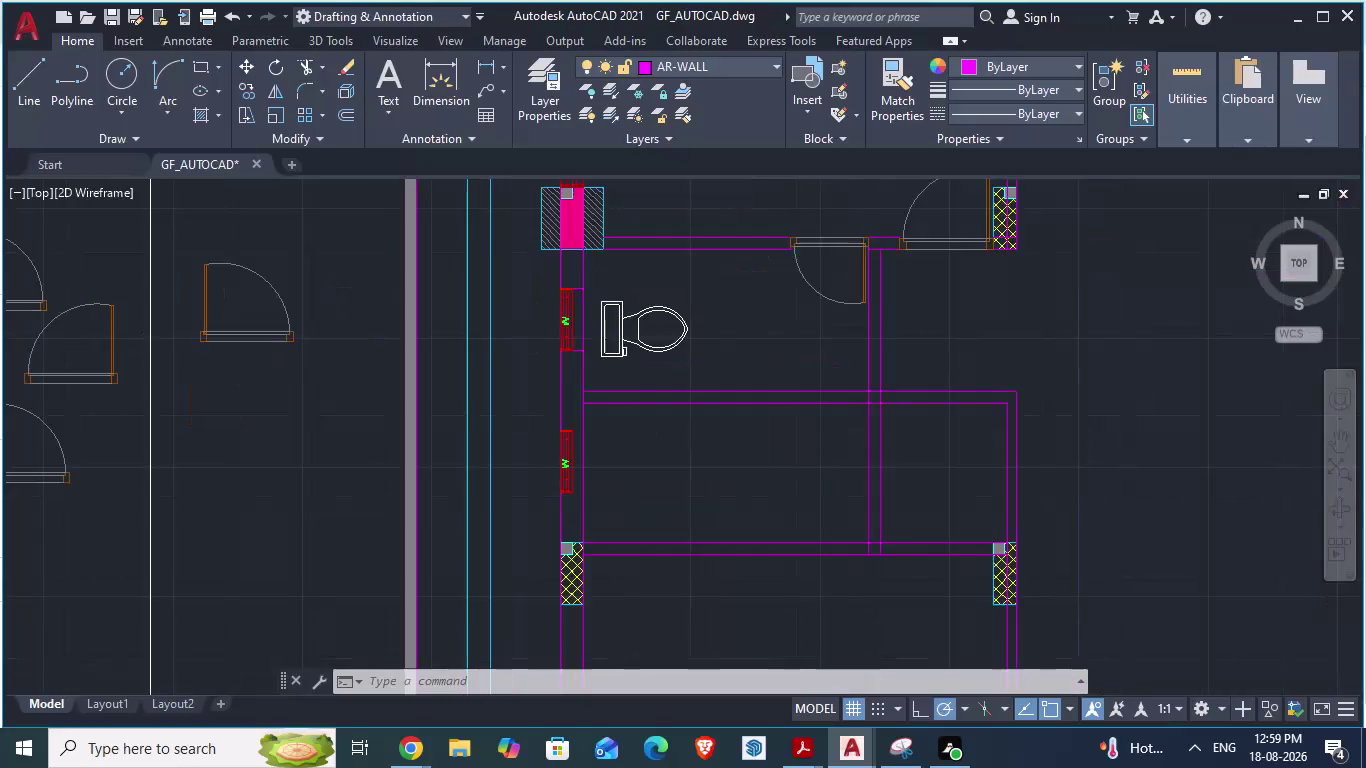
Select the toilet-wall window block and try SCALE, cancelling the first attempts.
scroll(up, 3)
click(575, 325)
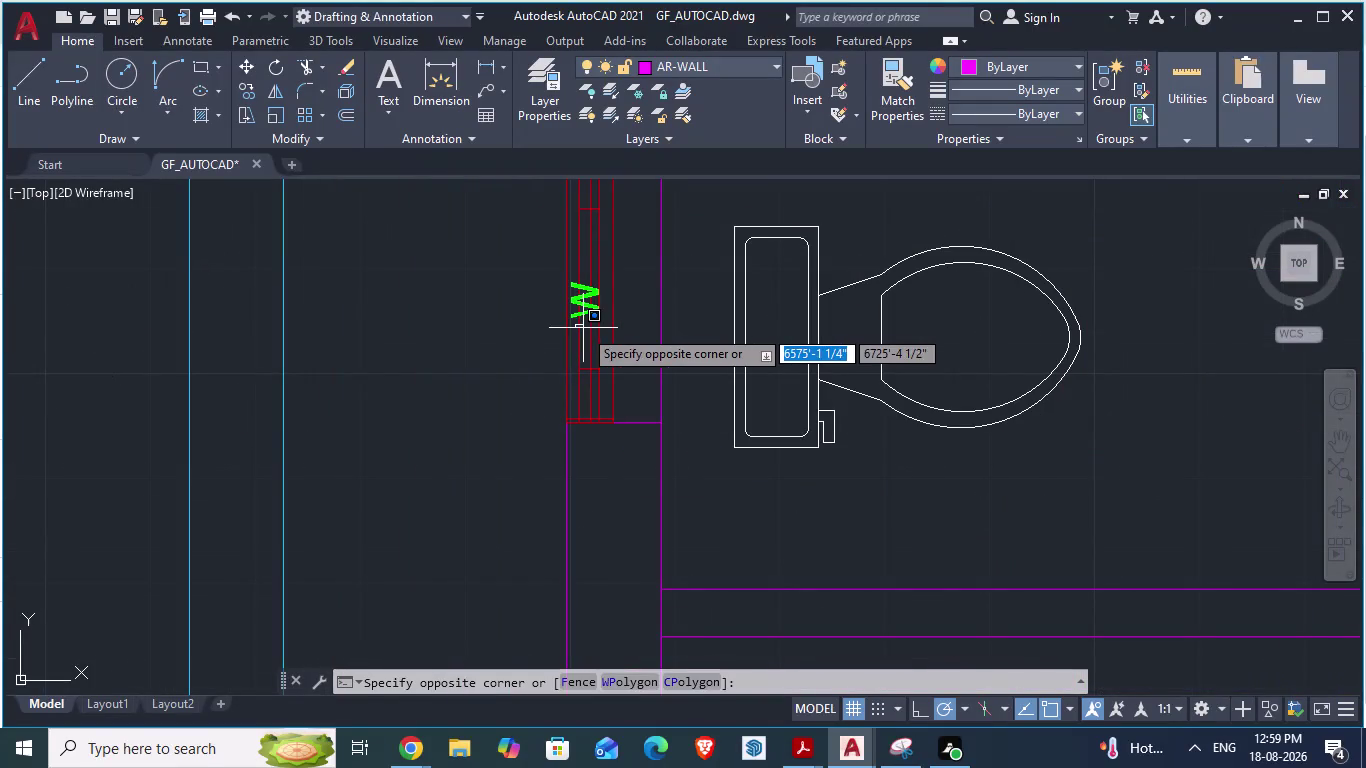
key(Escape)
scroll(down, 3)
click(589, 407)
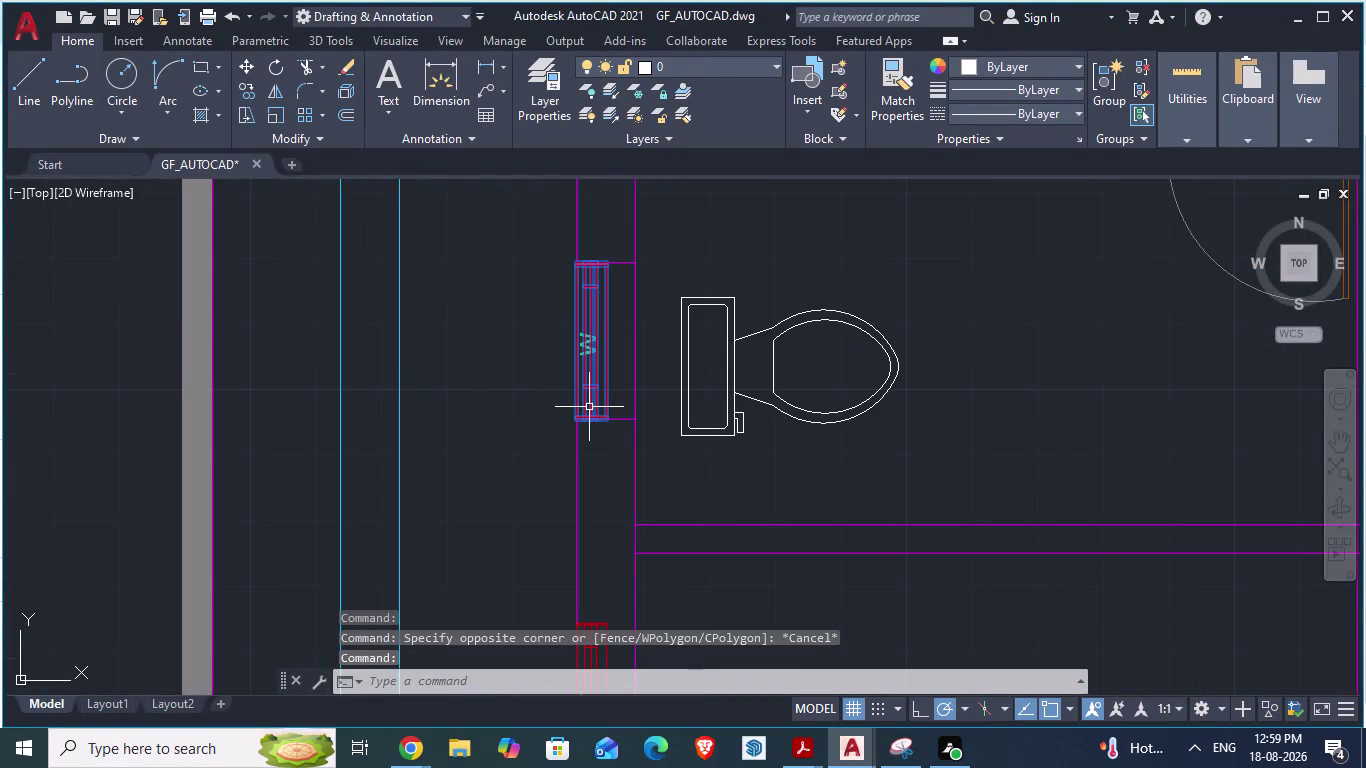
text(sc)
key(Return)
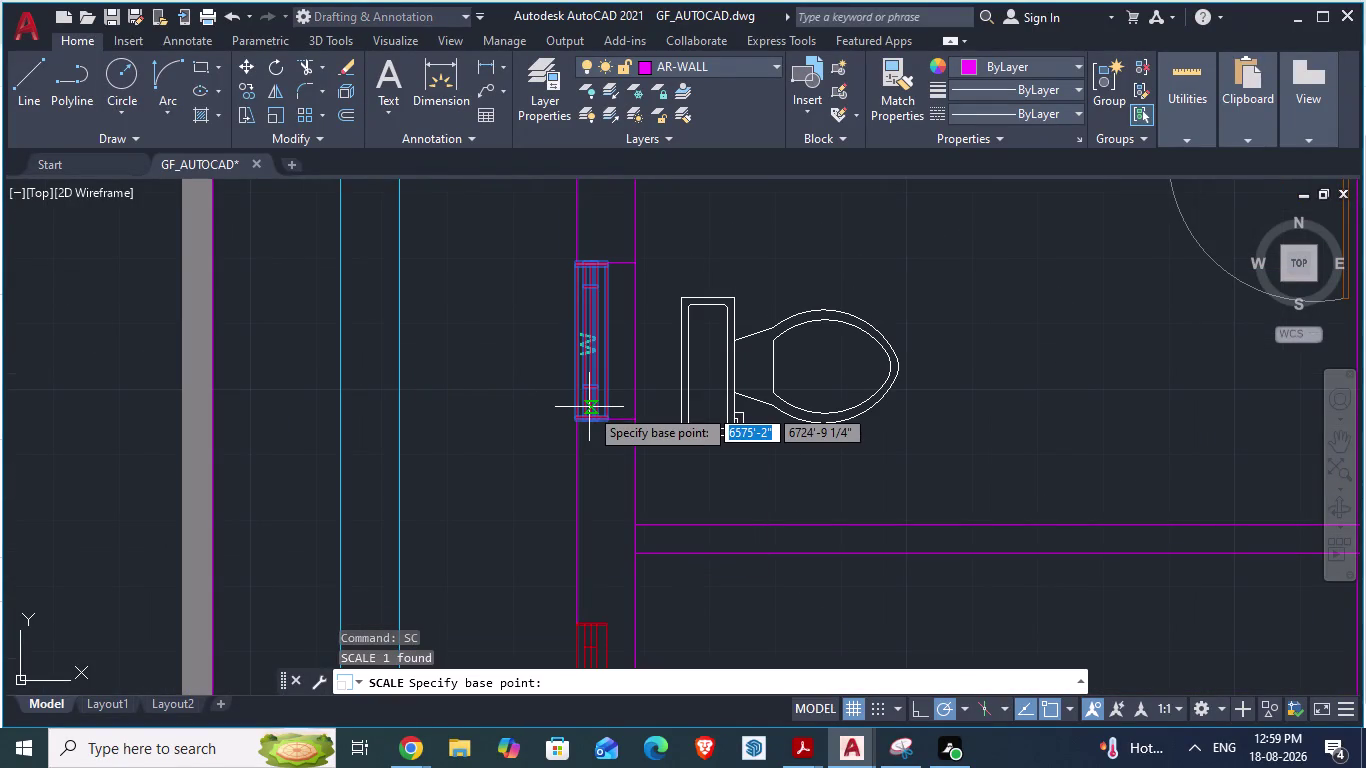
key(Escape)
Retype SCALE, zoom out, then cancel at the object-selection prompt.
text(sc)
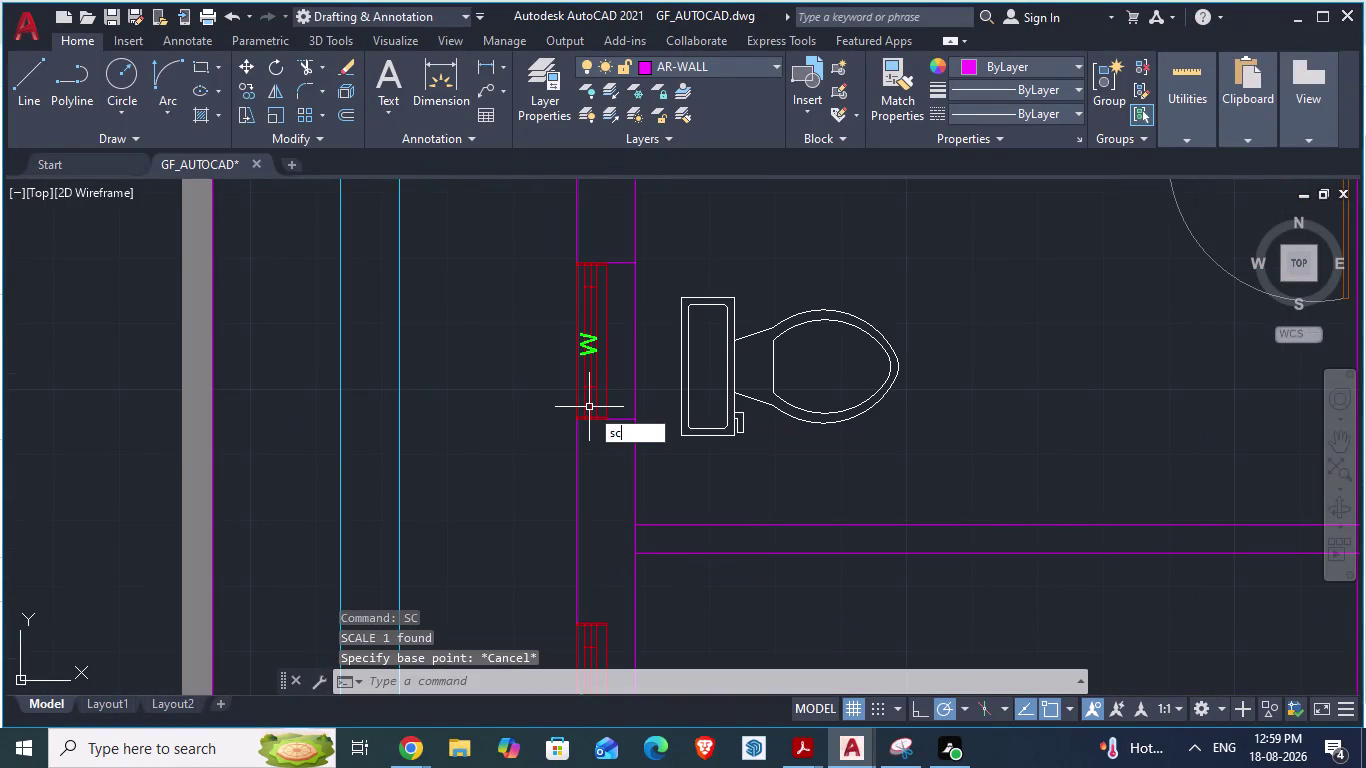
text(a)
key(Return)
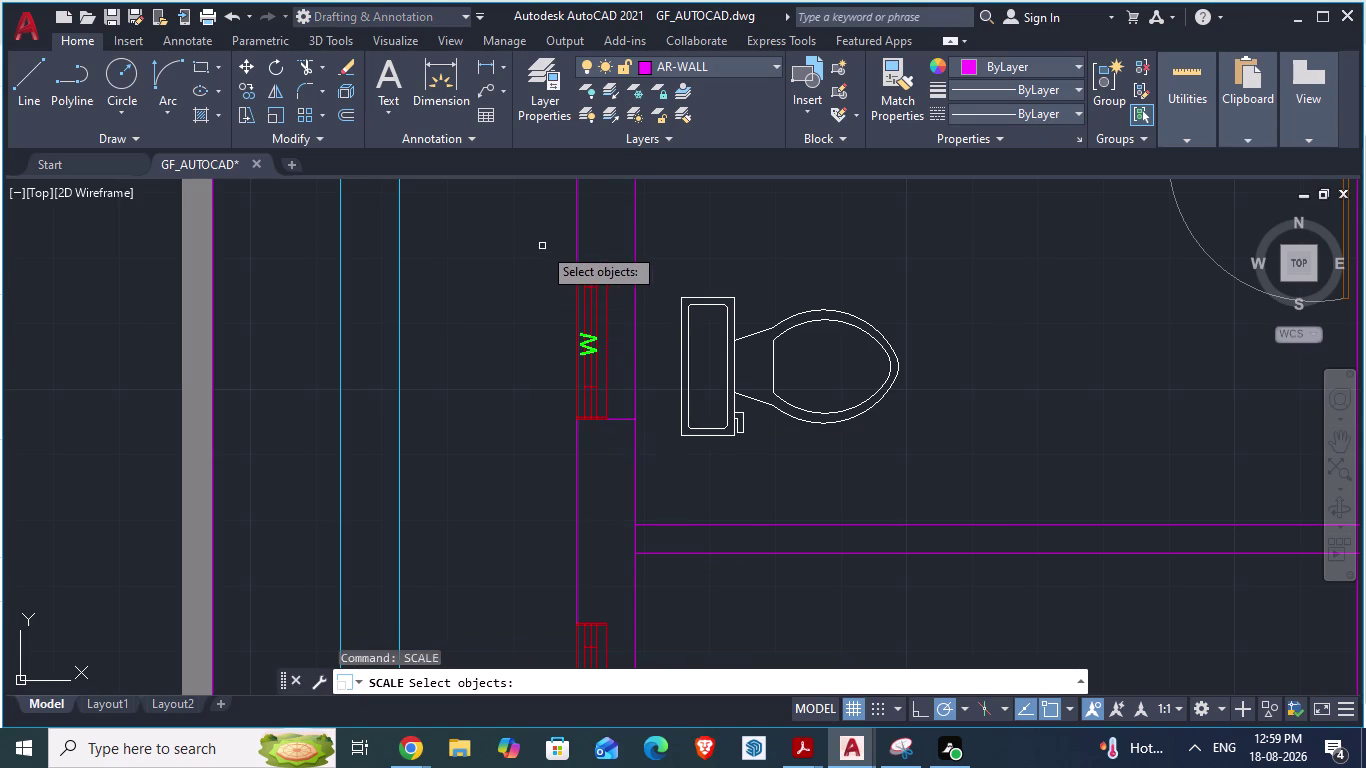
scroll(up, 3)
scroll(up, 3)
scroll(up, 3)
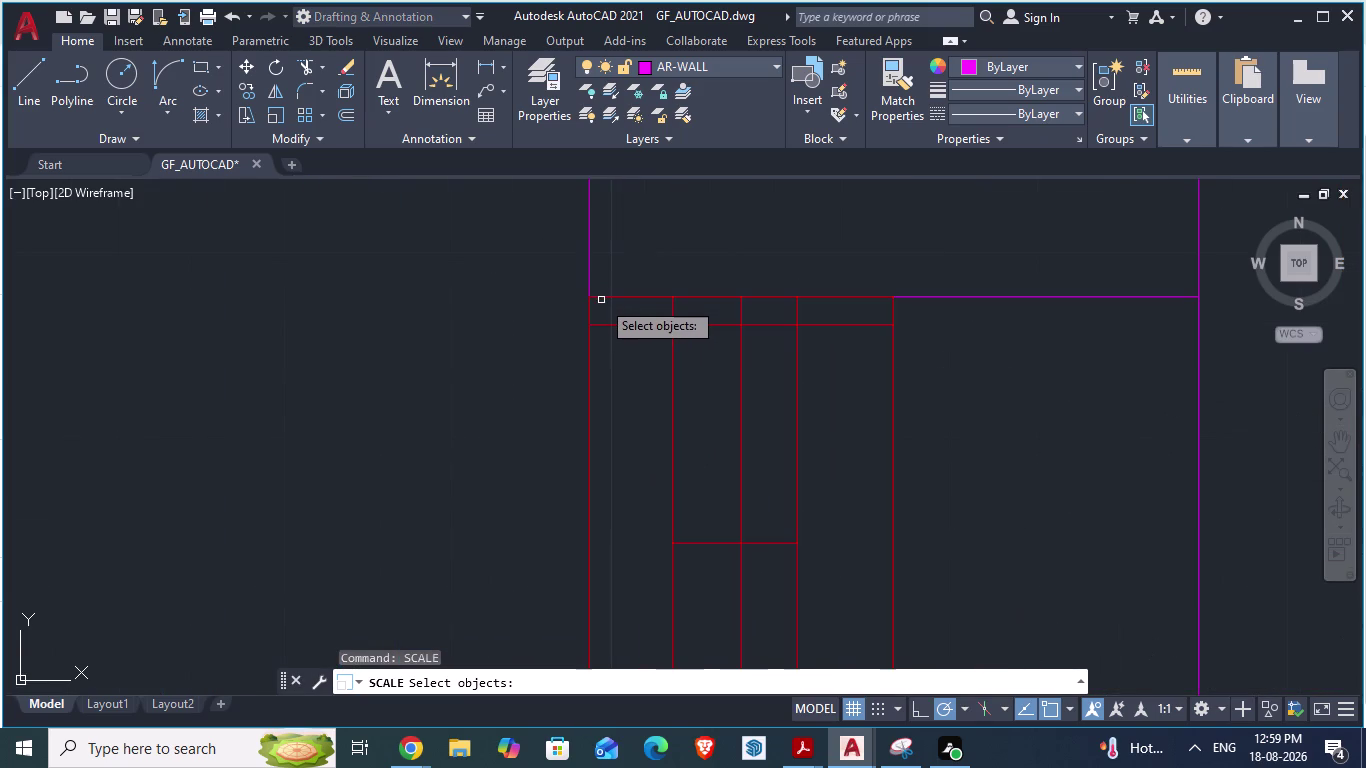
scroll(up, 3)
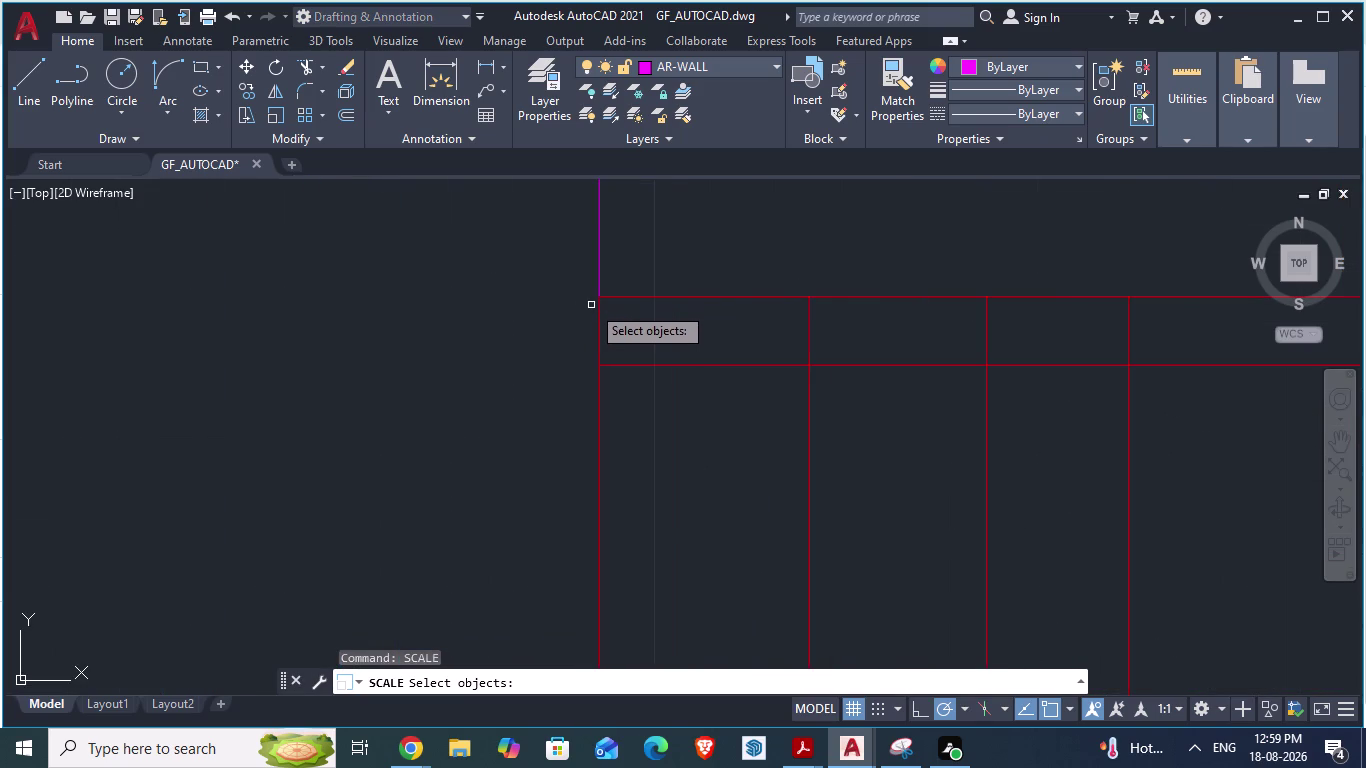
scroll(up, 3)
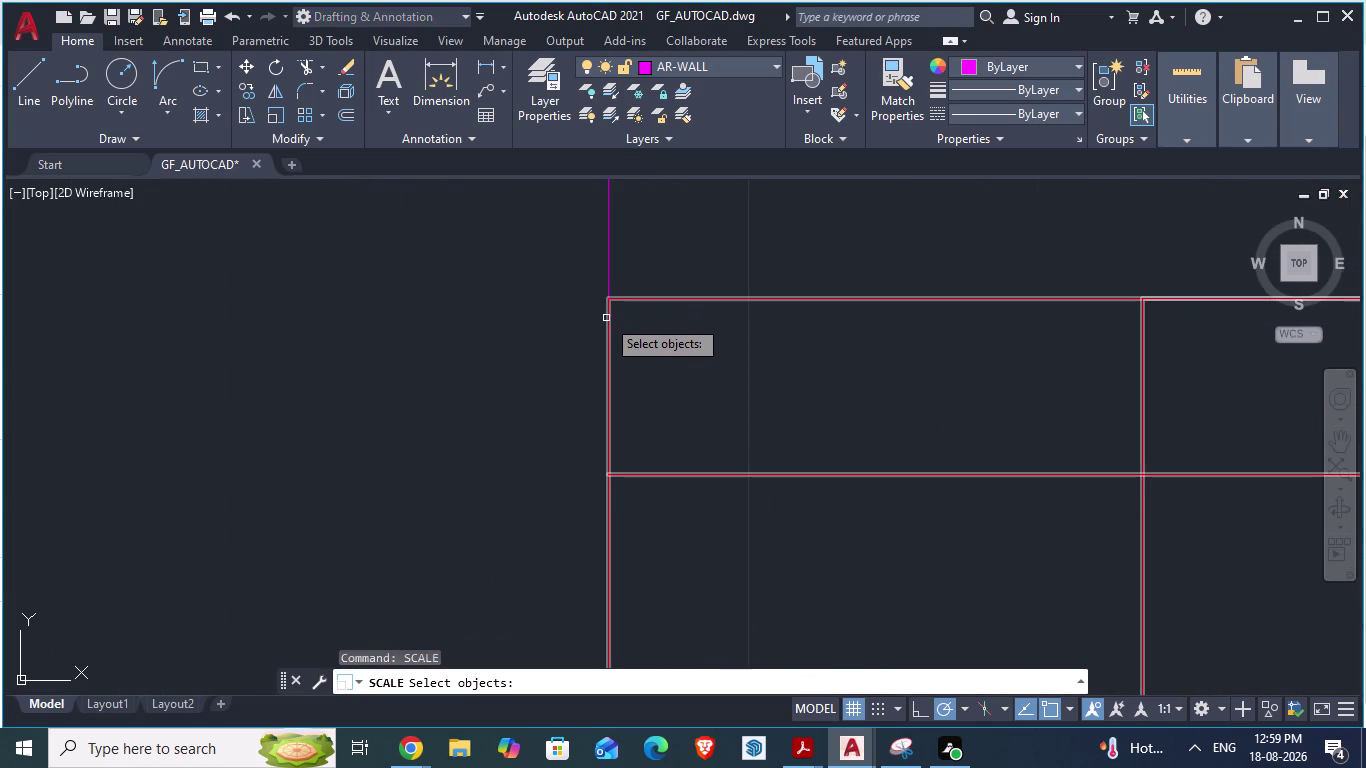
key(Escape)
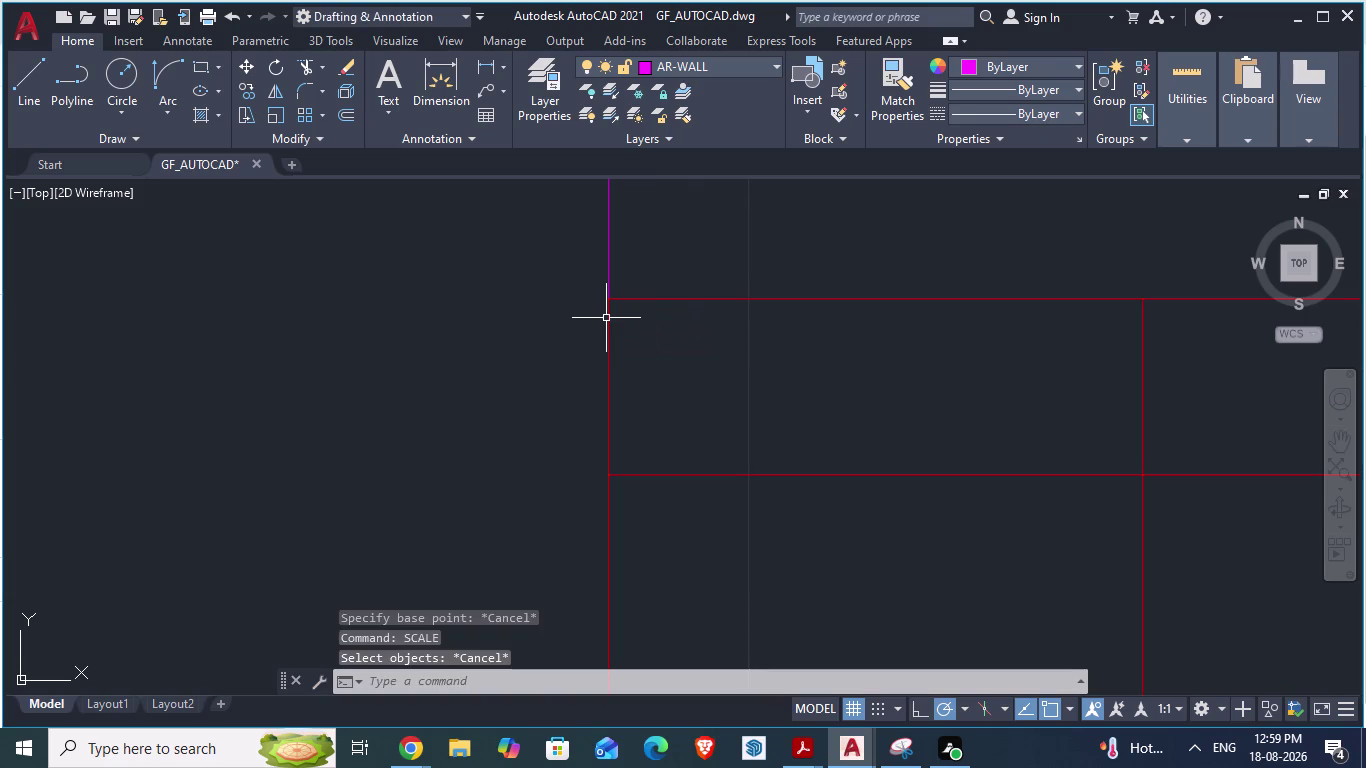
Reselect the window block at its corner and restart SCALE to reach the base-point prompt.
click(606, 318)
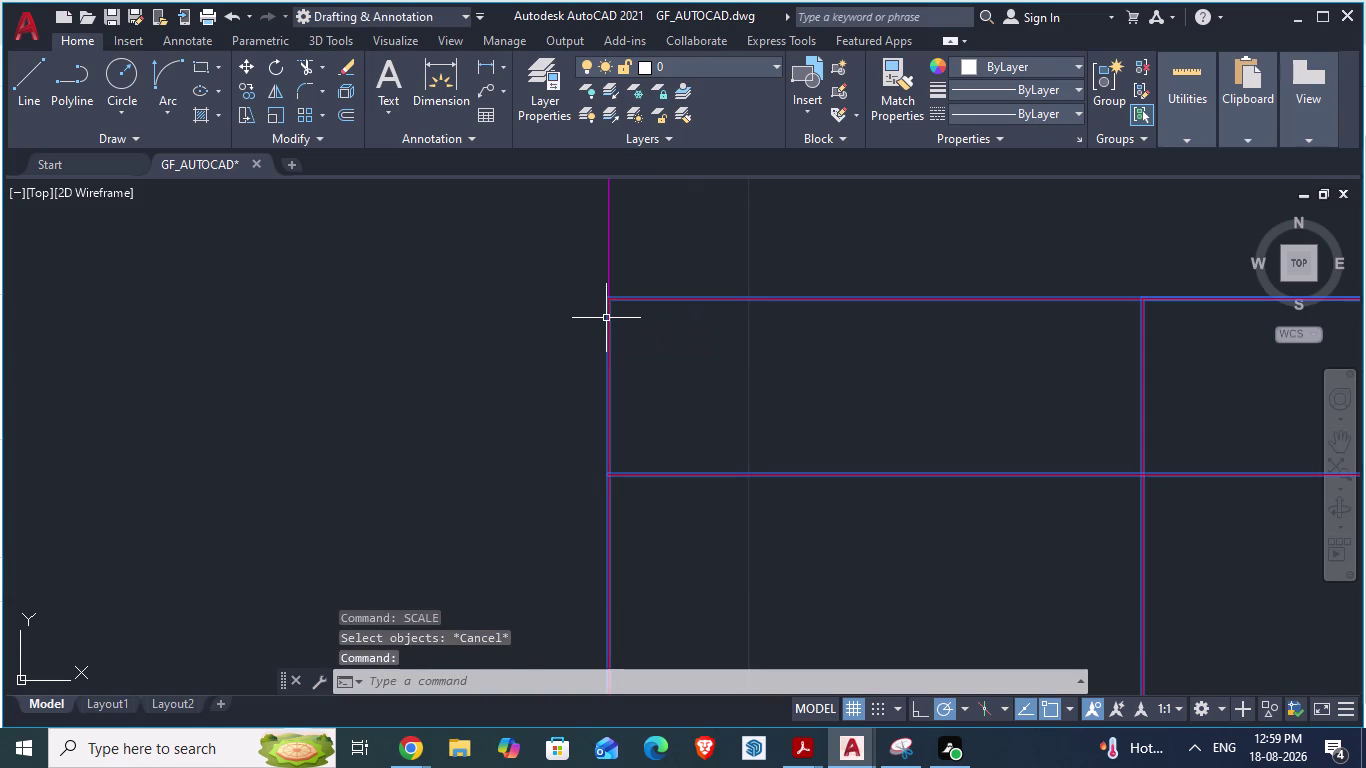
text(sc)
key(a)
key(Return)
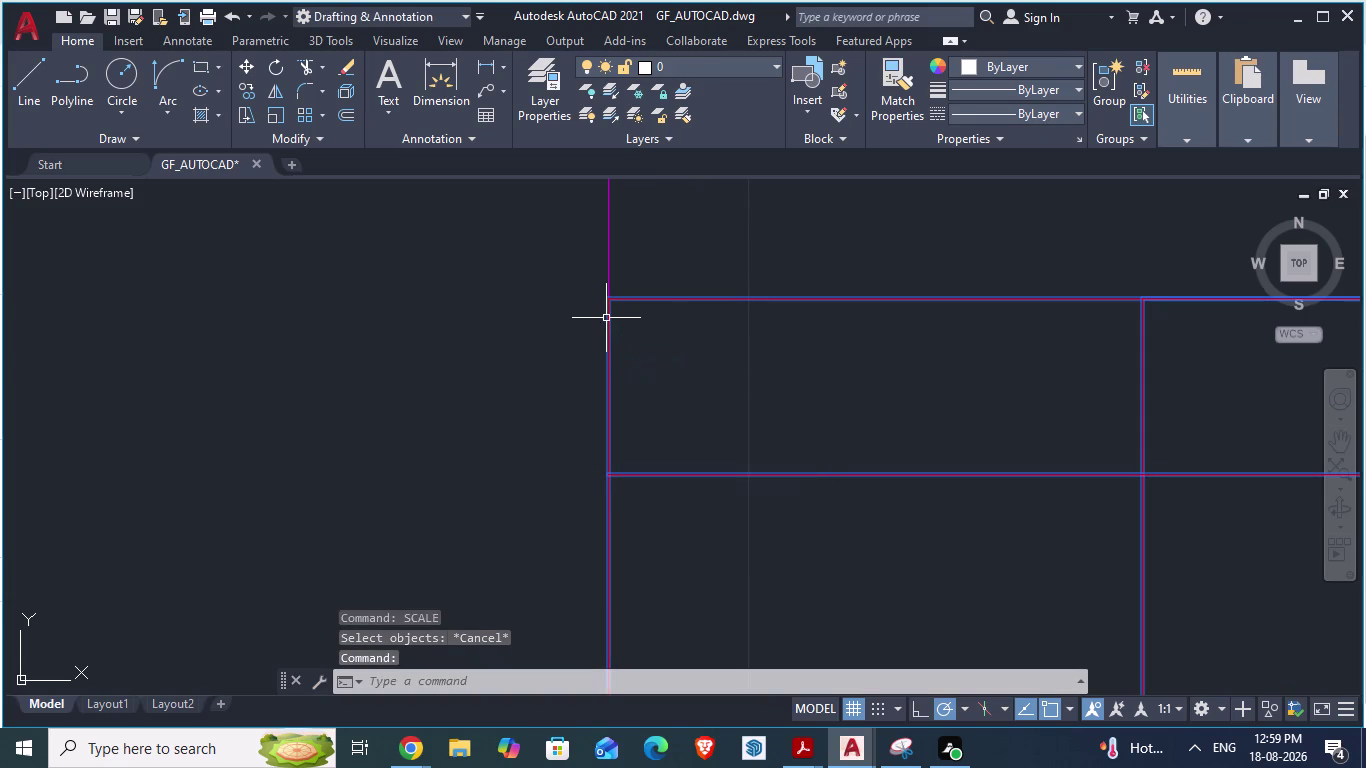
scroll(up, 3)
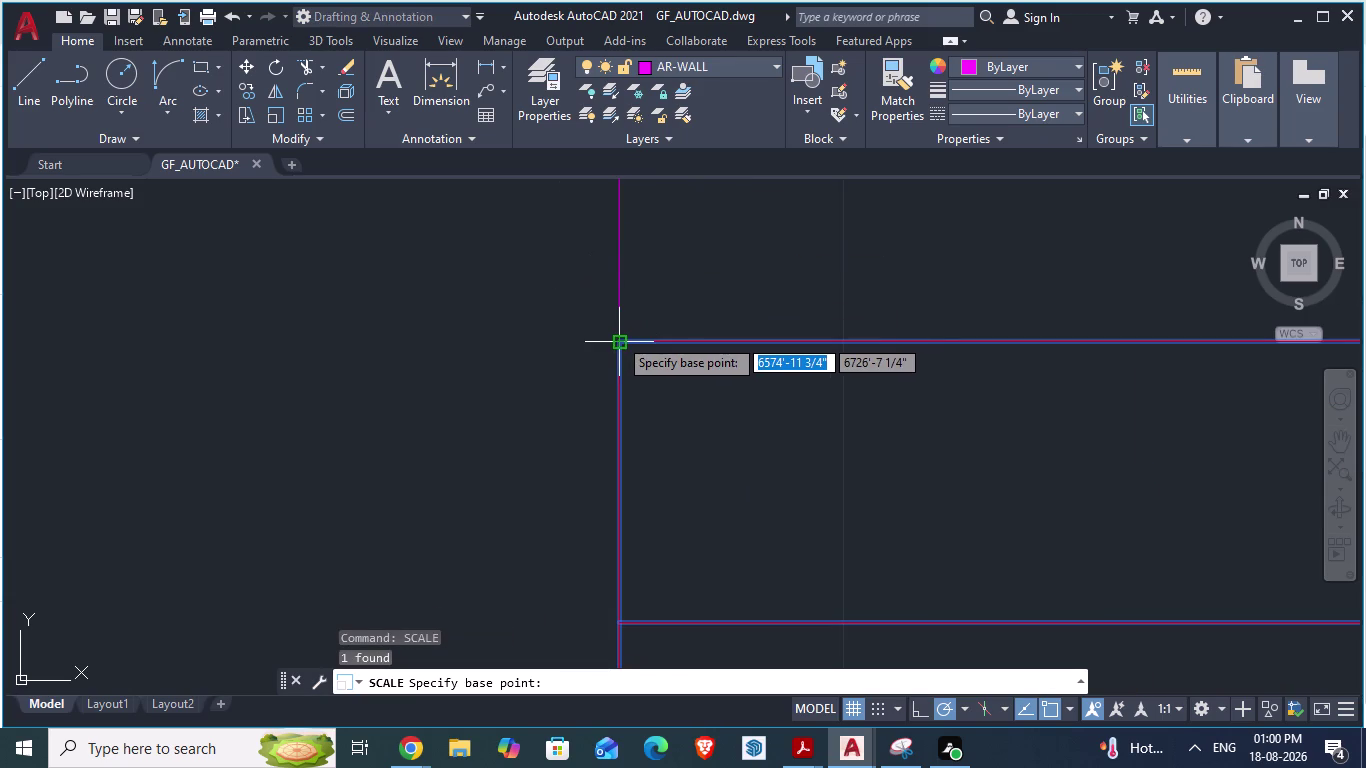
Pick the window's corner as the scale base point, zooming around the wall.
click(618, 337)
scroll(down, 3)
scroll(up, 3)
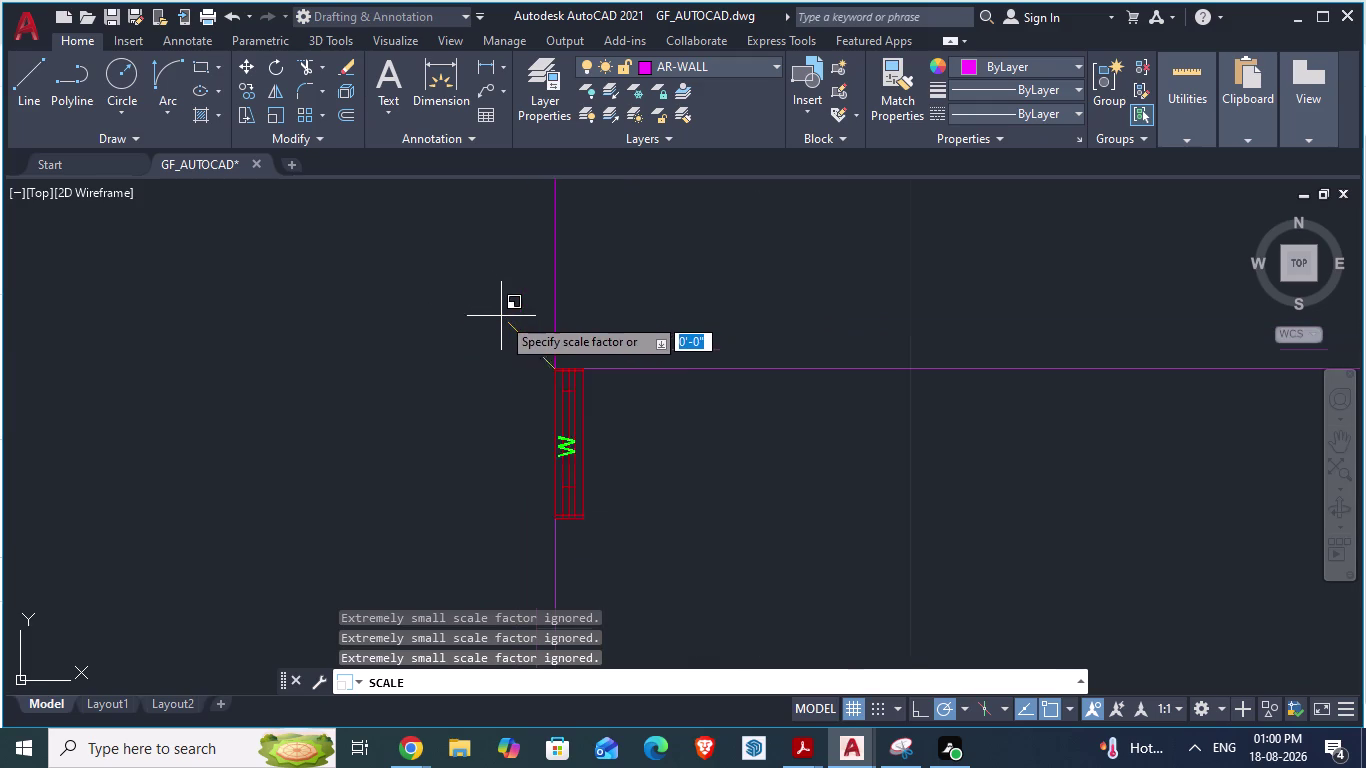
scroll(up, 3)
scroll(up, 3)
scroll(up, 3)
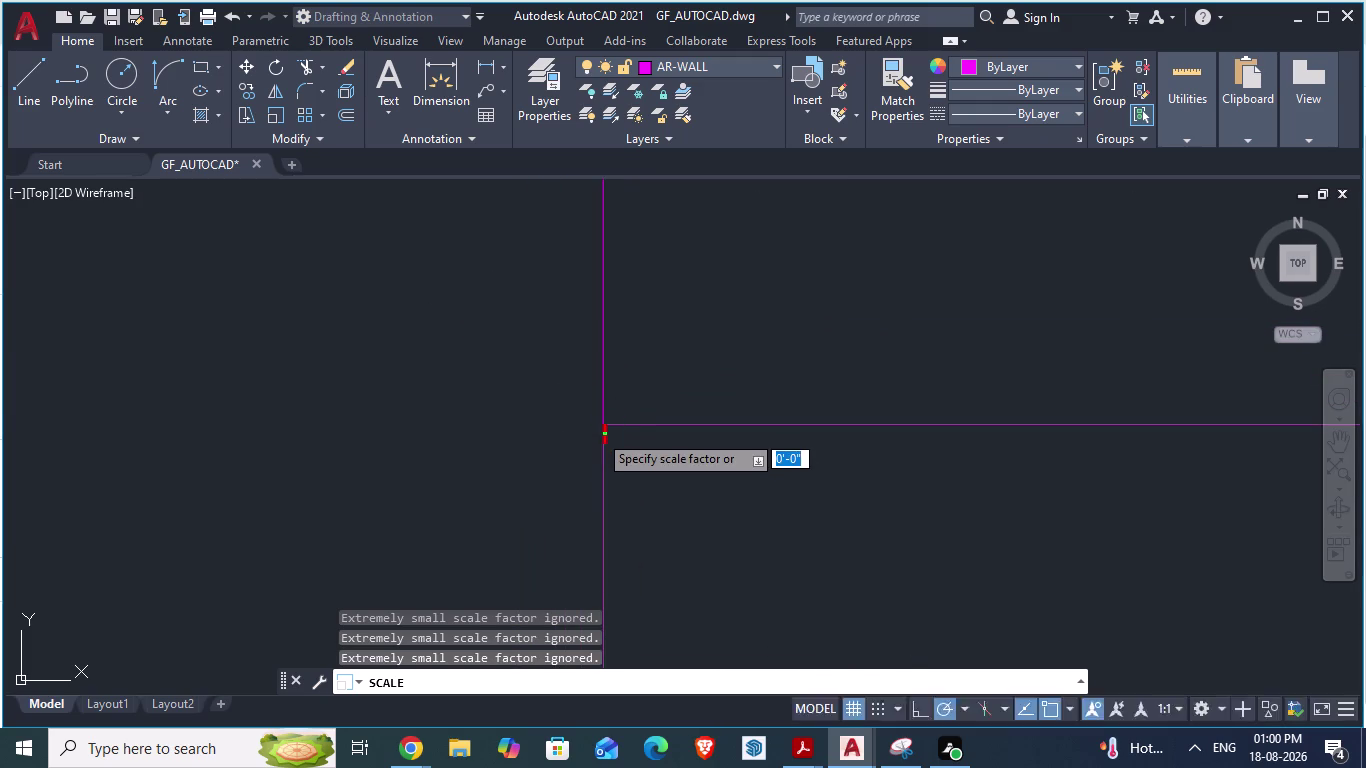
scroll(down, 3)
scroll(down, 3)
scroll(down, 3)
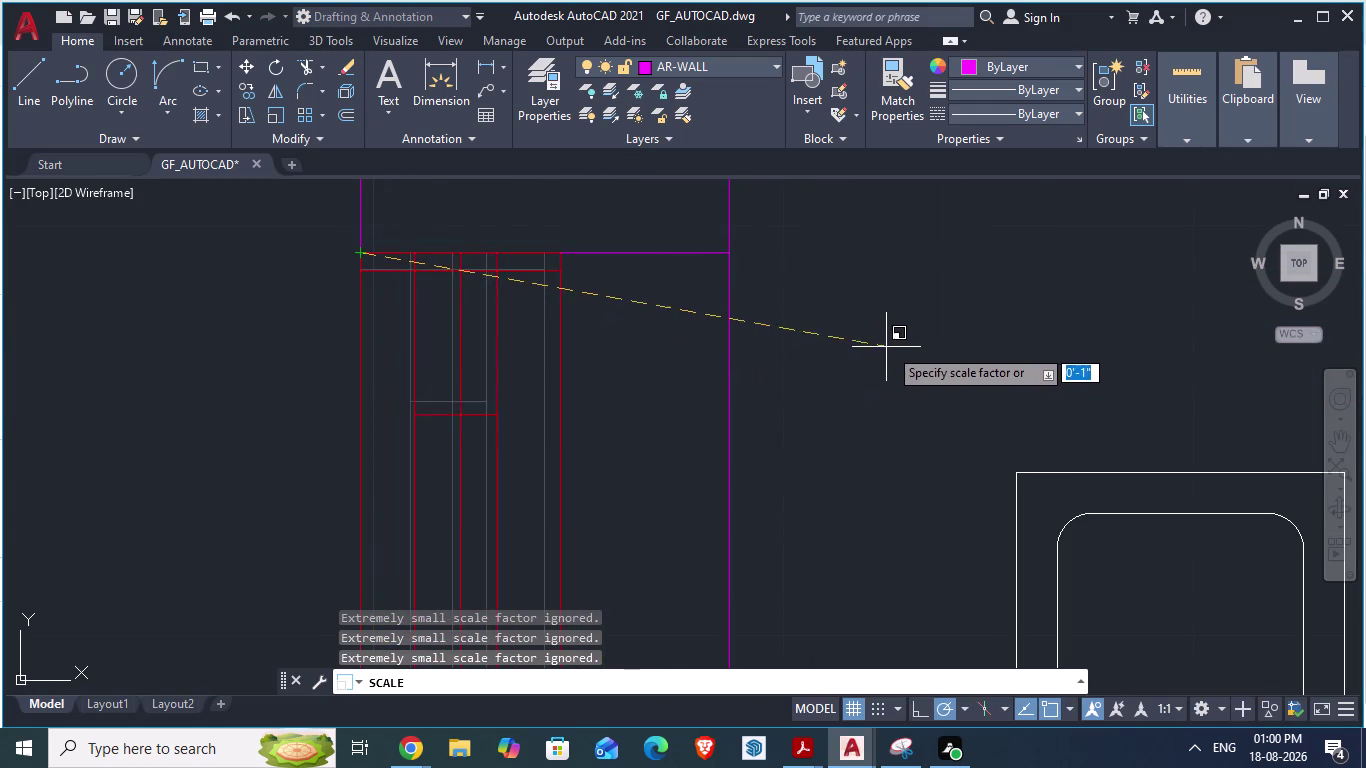
scroll(down, 3)
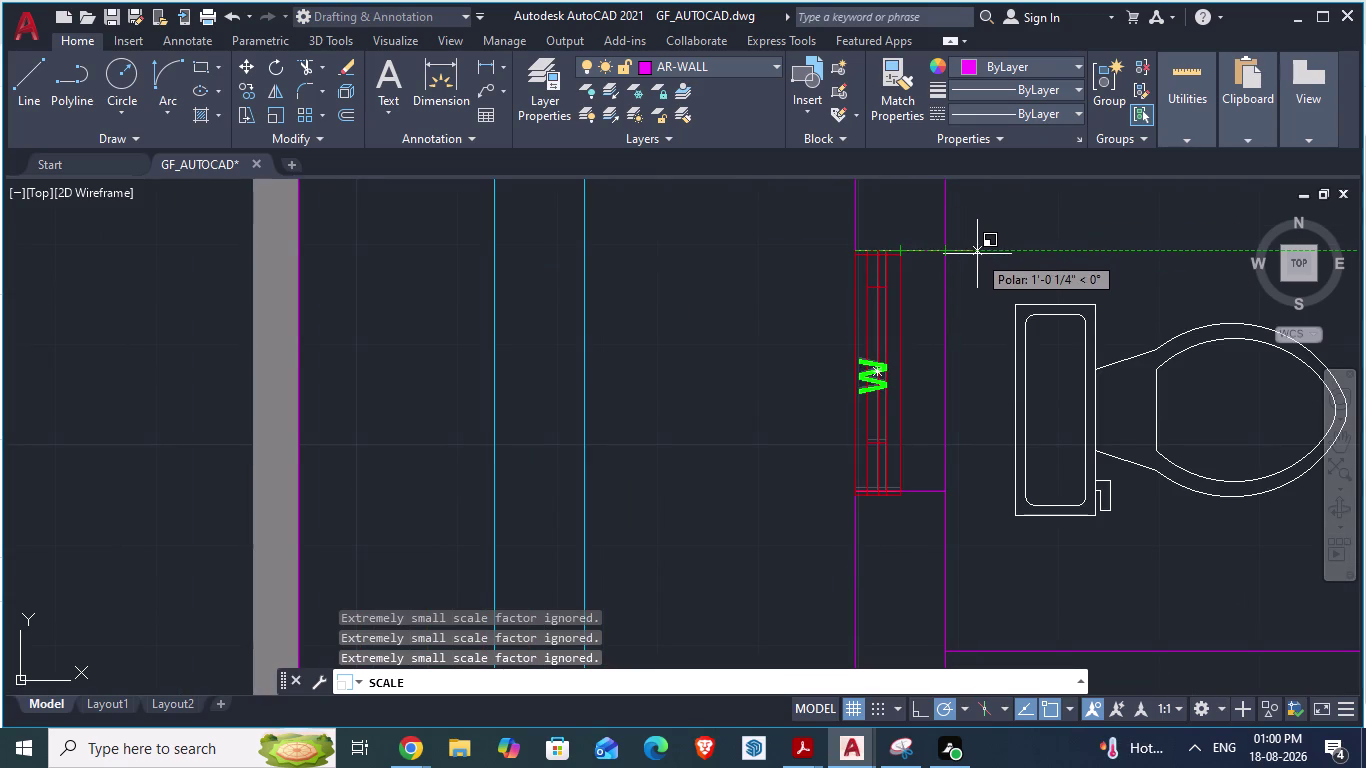
scroll(up, 3)
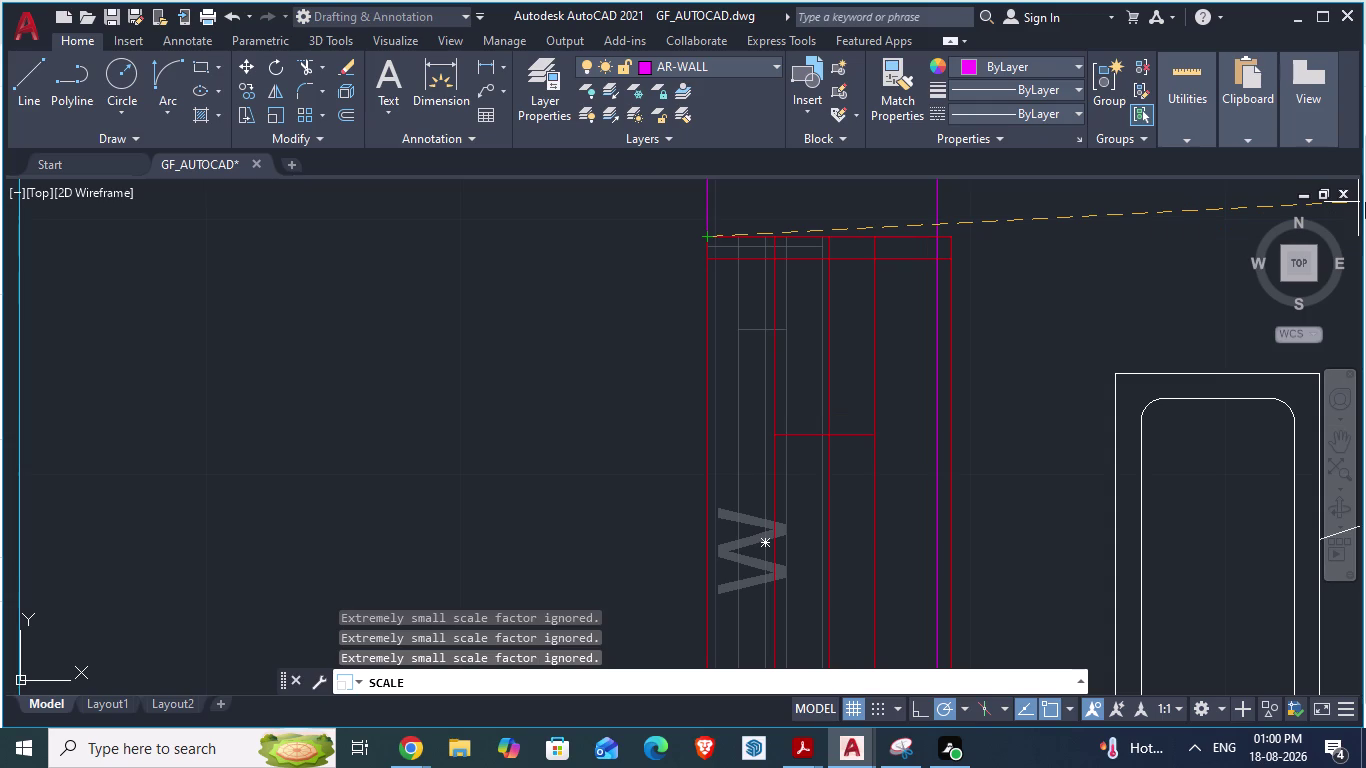
Pick a reference point on the wall line, ending the scale command.
scroll(down, 3)
scroll(down, 3)
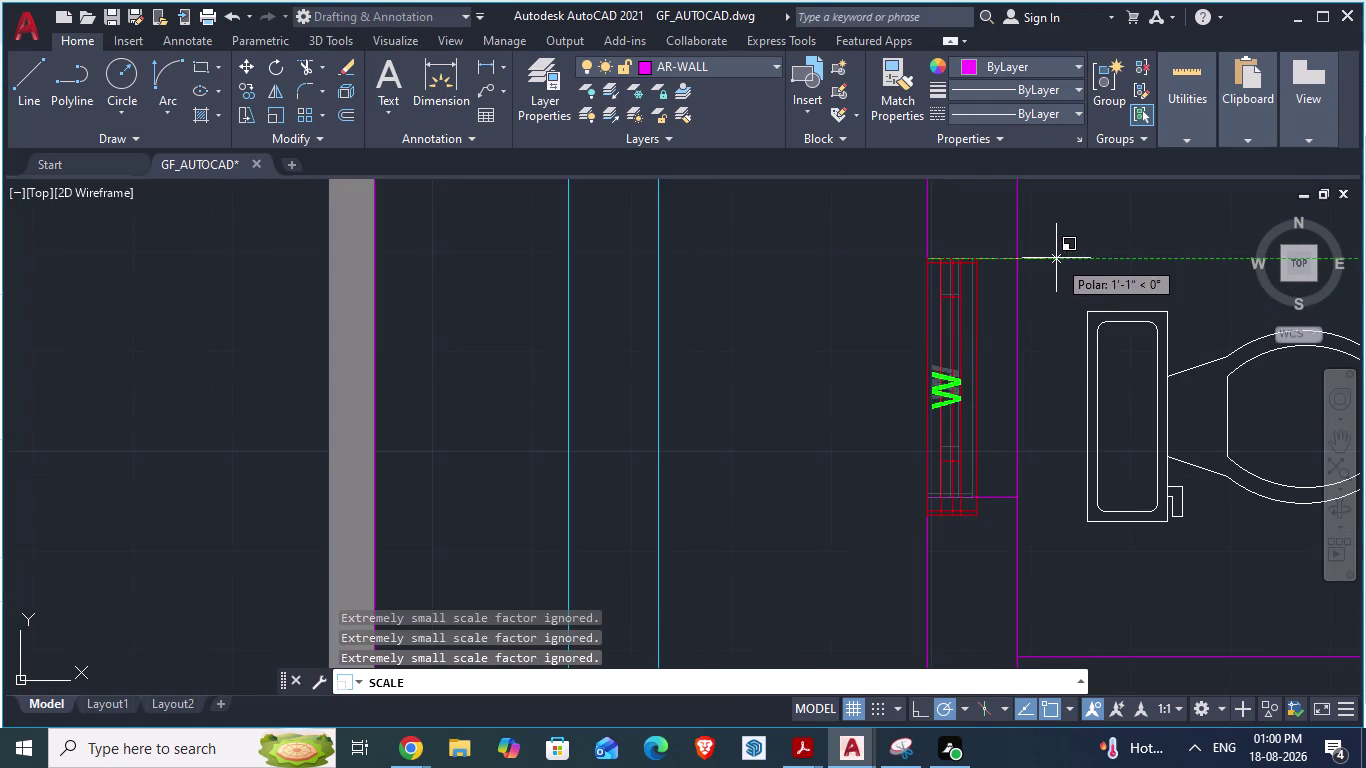
click(1167, 261)
scroll(down, 3)
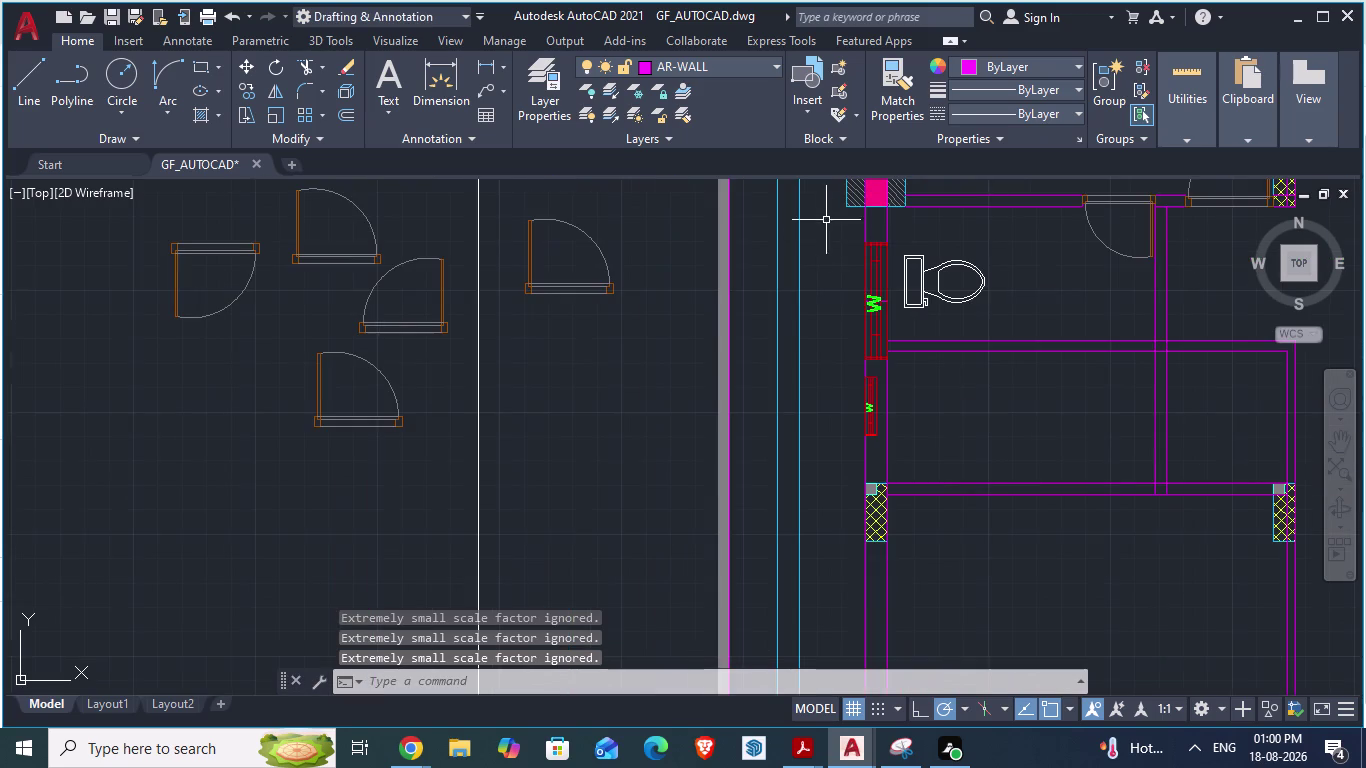
Zoom in on the window block beside the toilet.
scroll(up, 3)
scroll(down, 3)
scroll(up, 3)
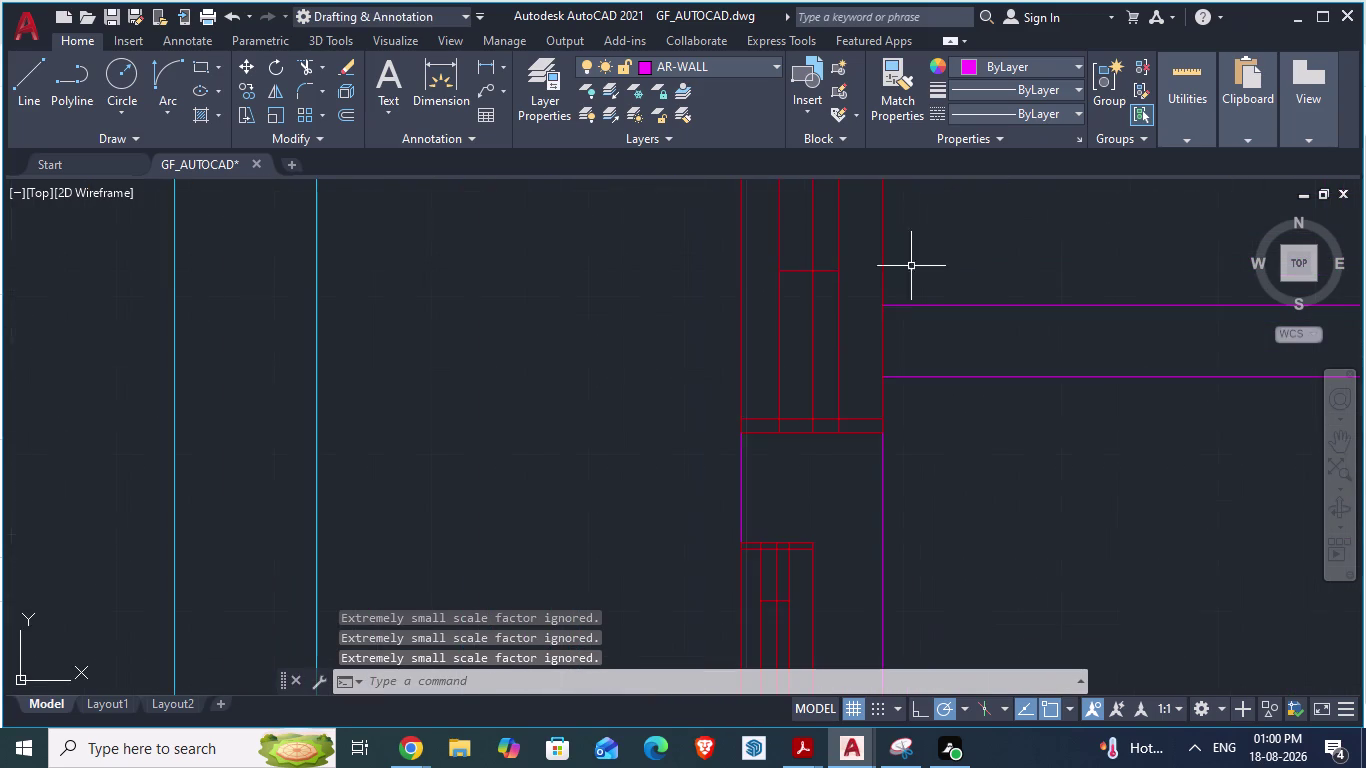
click(818, 432)
scroll(down, 3)
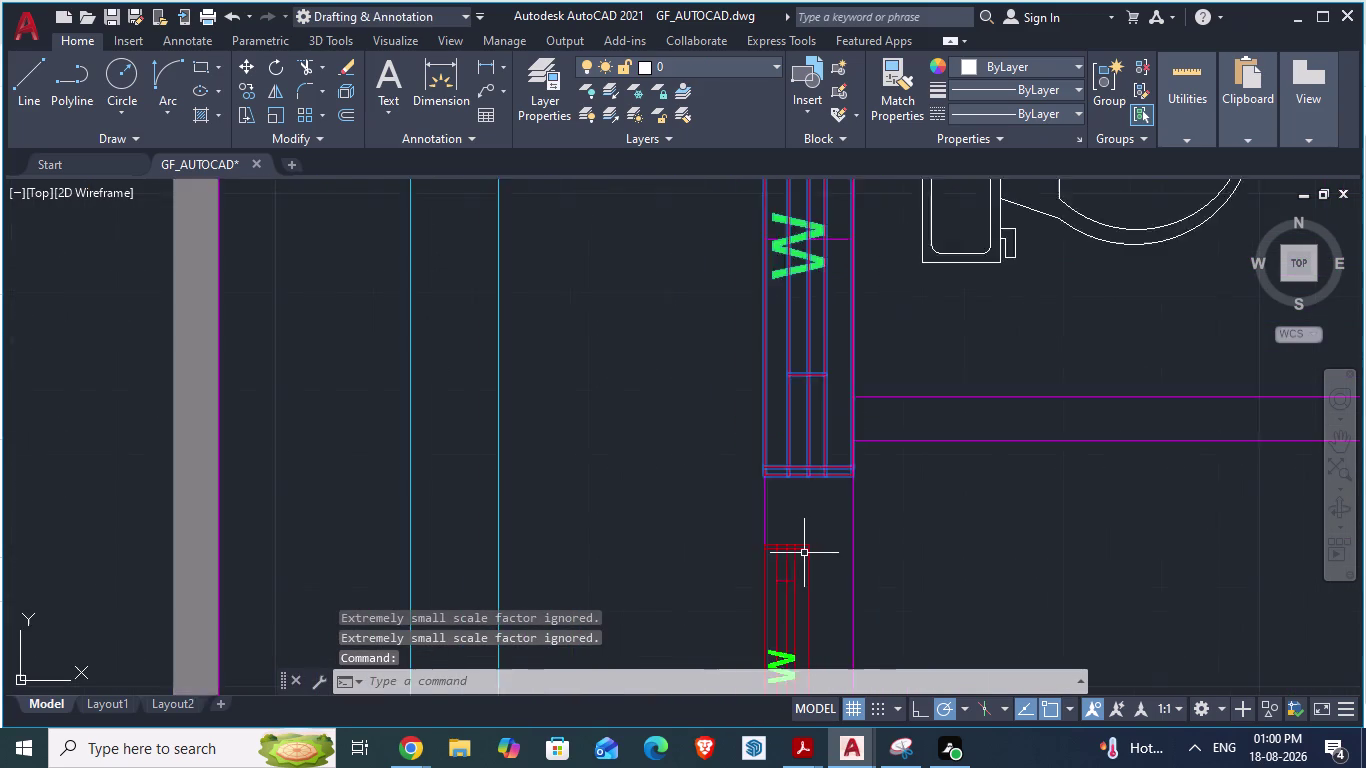
scroll(down, 3)
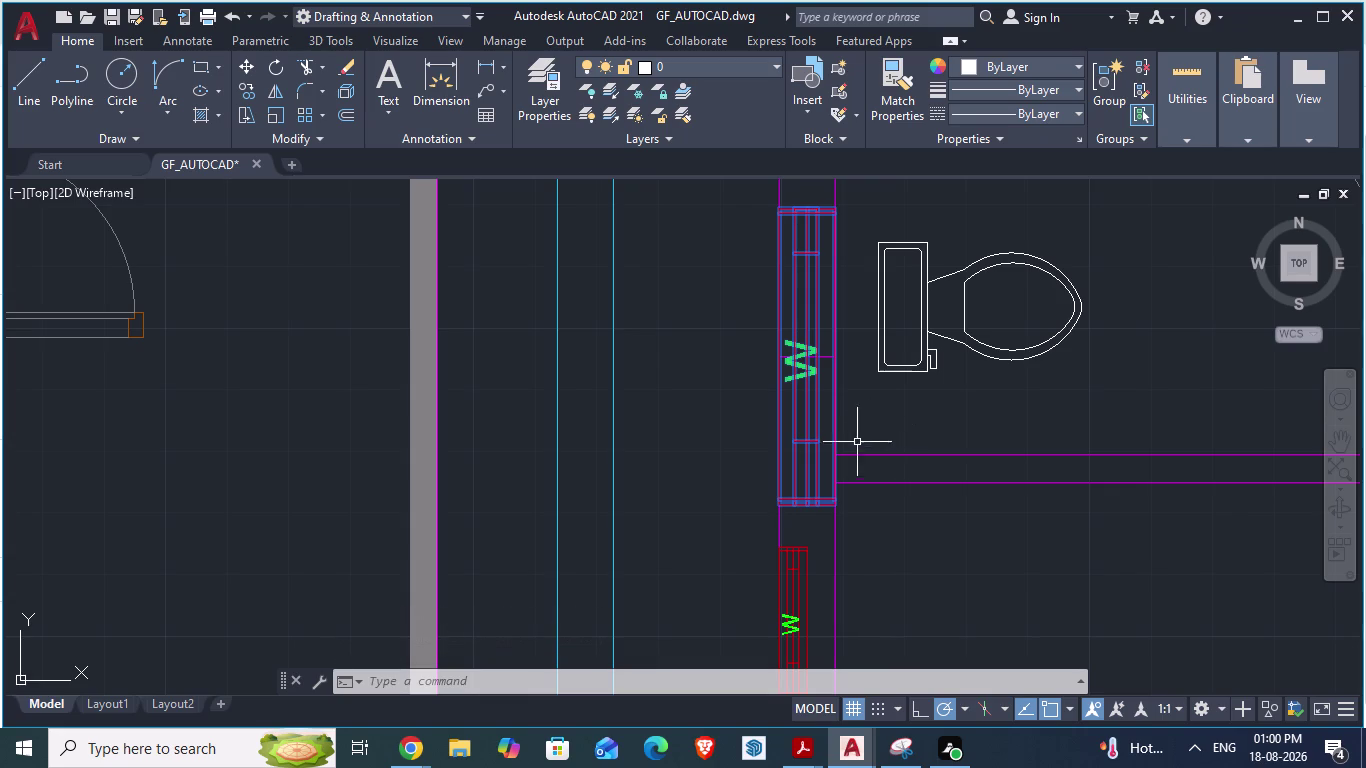
scroll(up, 3)
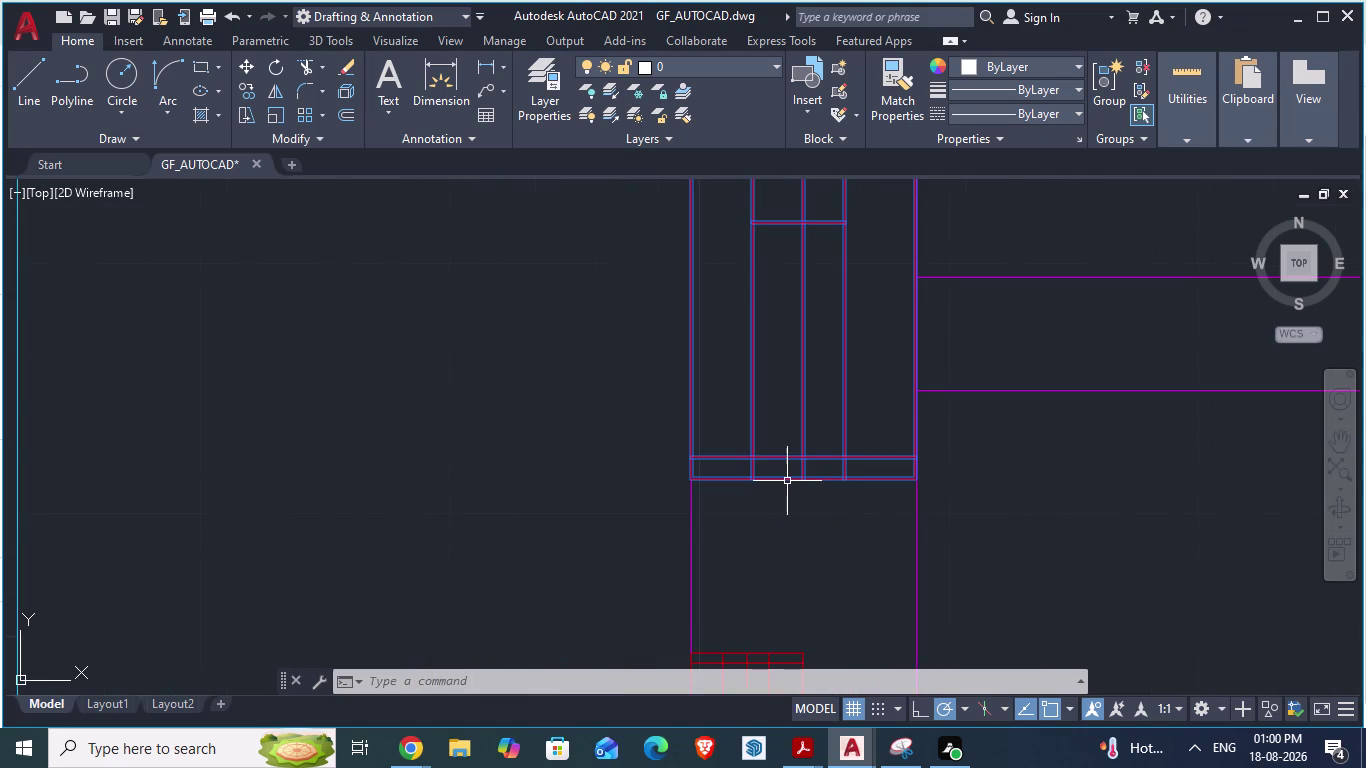
Use the shortcut menu and begin a selection window around the window block.
right_click(785, 481)
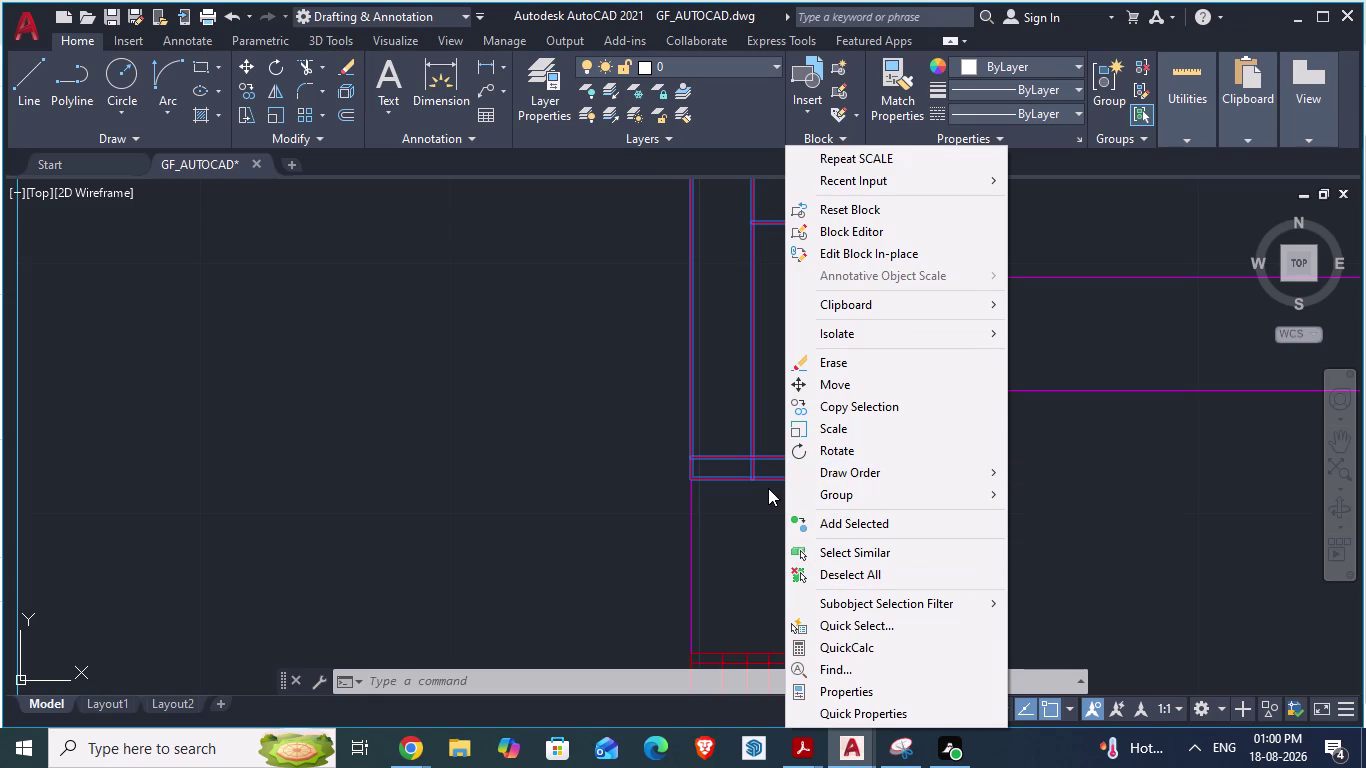
click(740, 475)
right_click(740, 475)
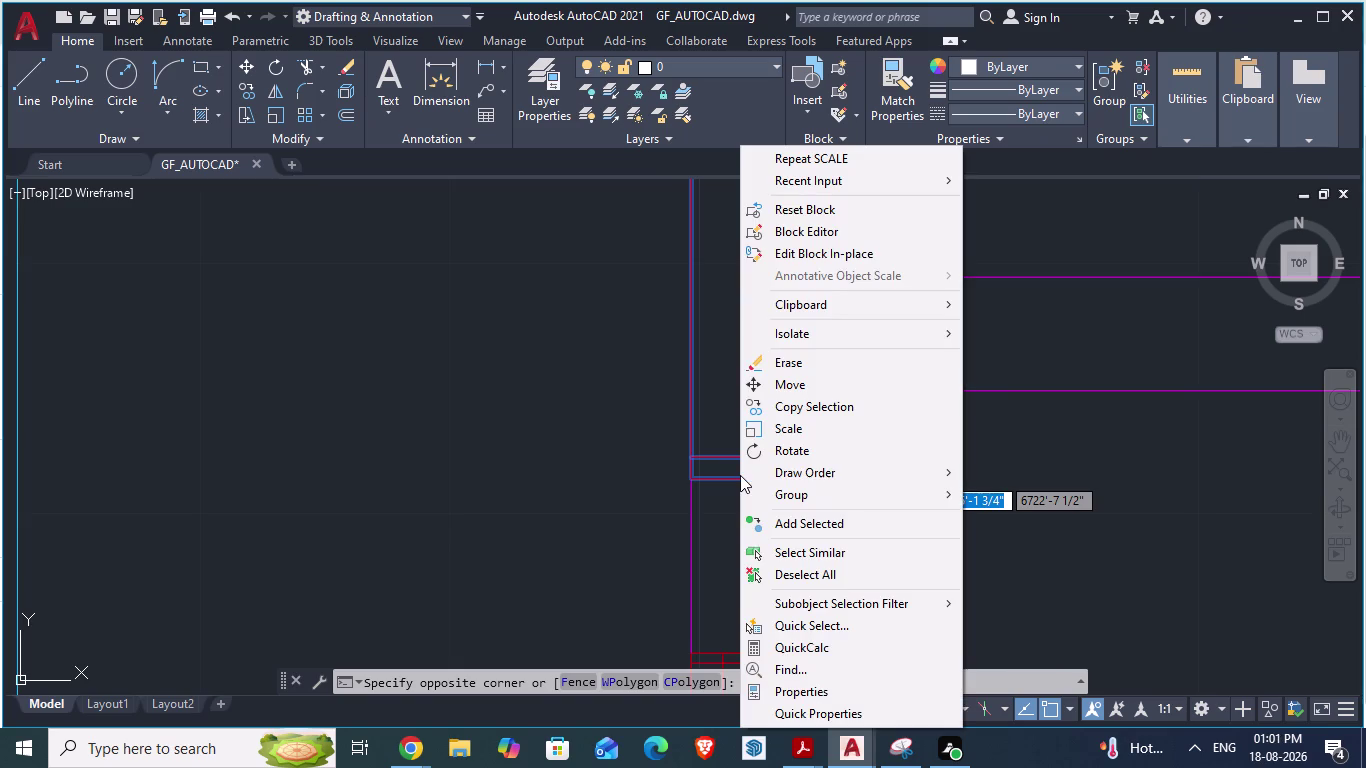
click(187, 38)
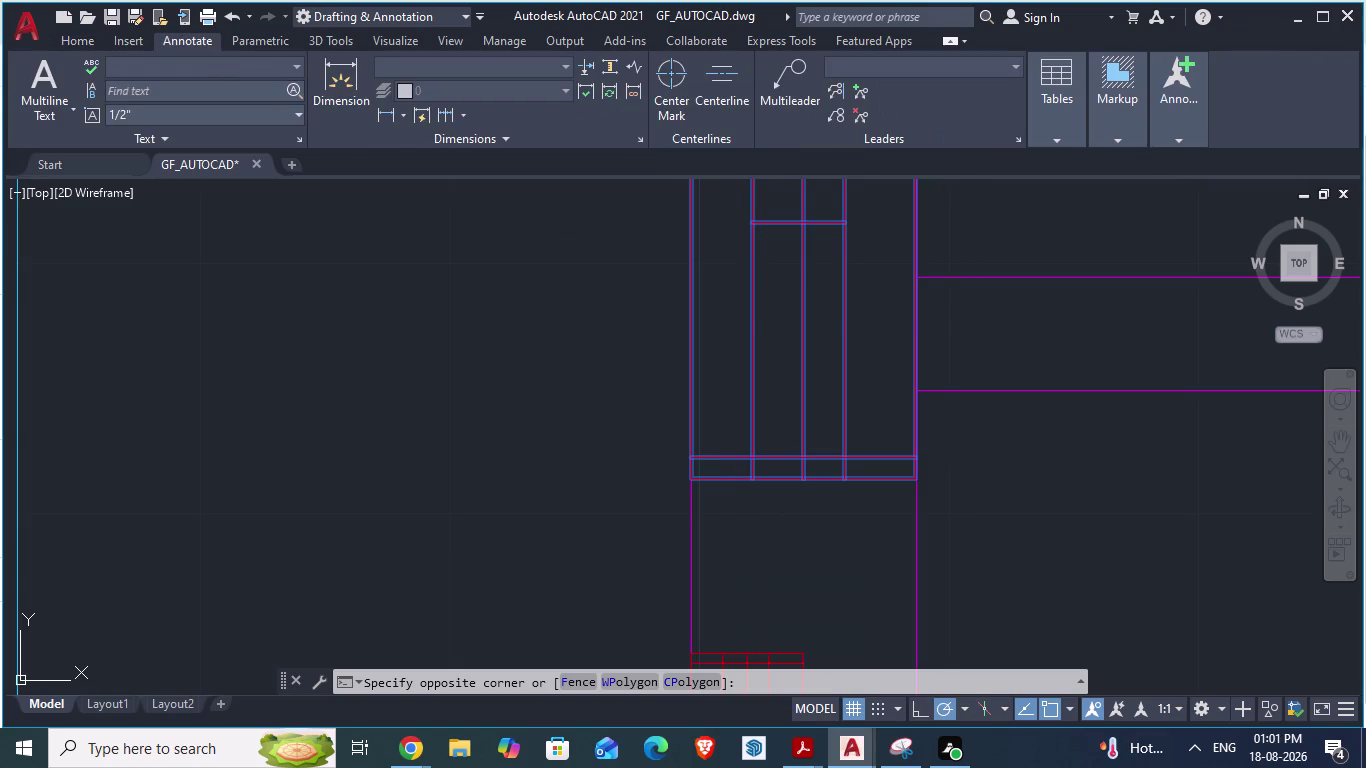
Cancel the pending selection and browse the Parametric, Visualize, View, Manage and Output tabs.
key(Escape)
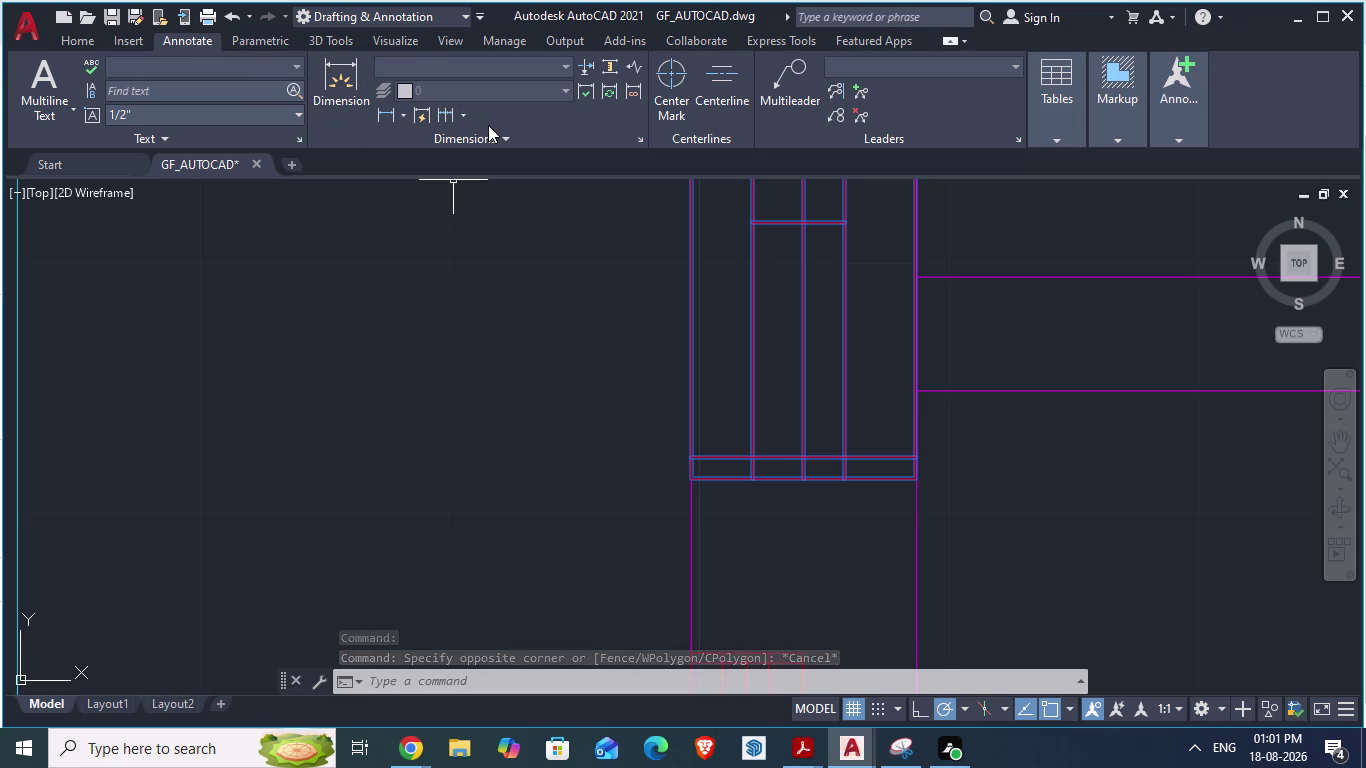
click(257, 40)
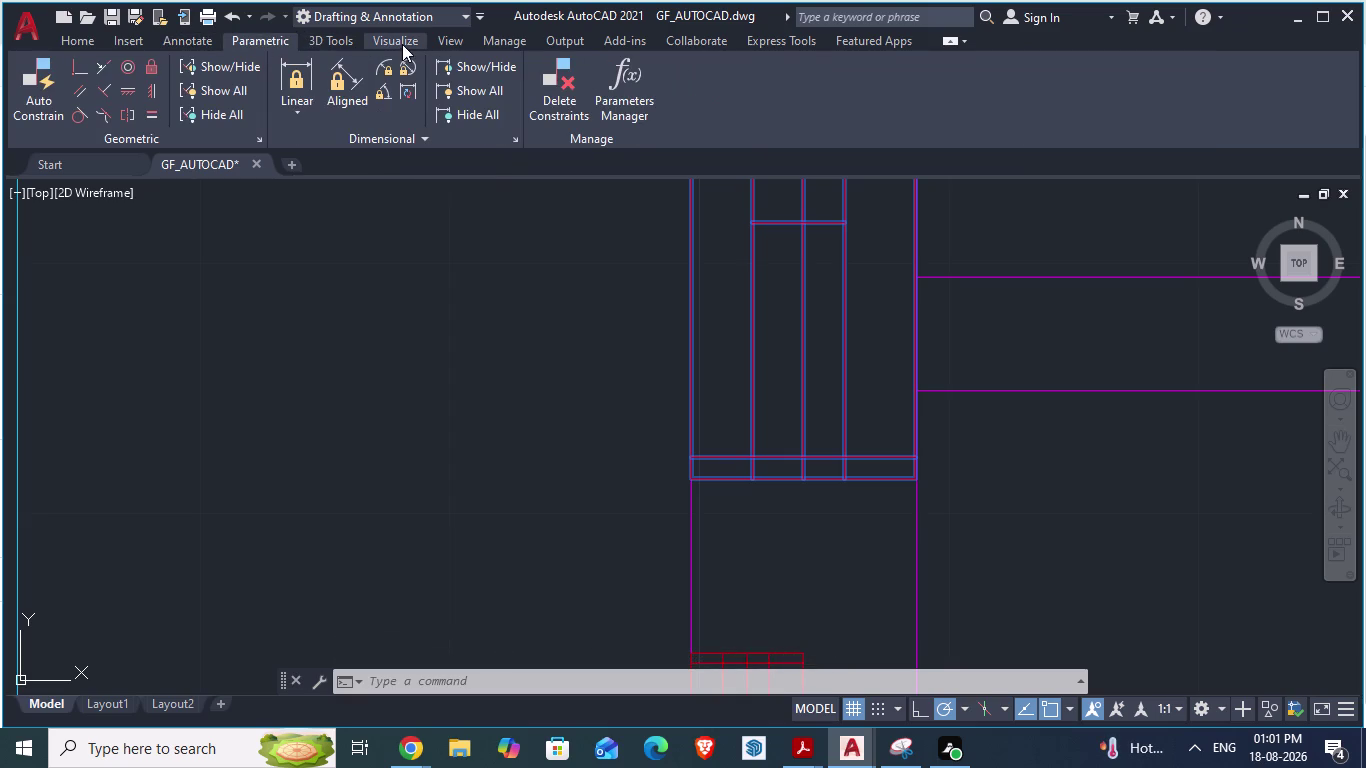
click(402, 44)
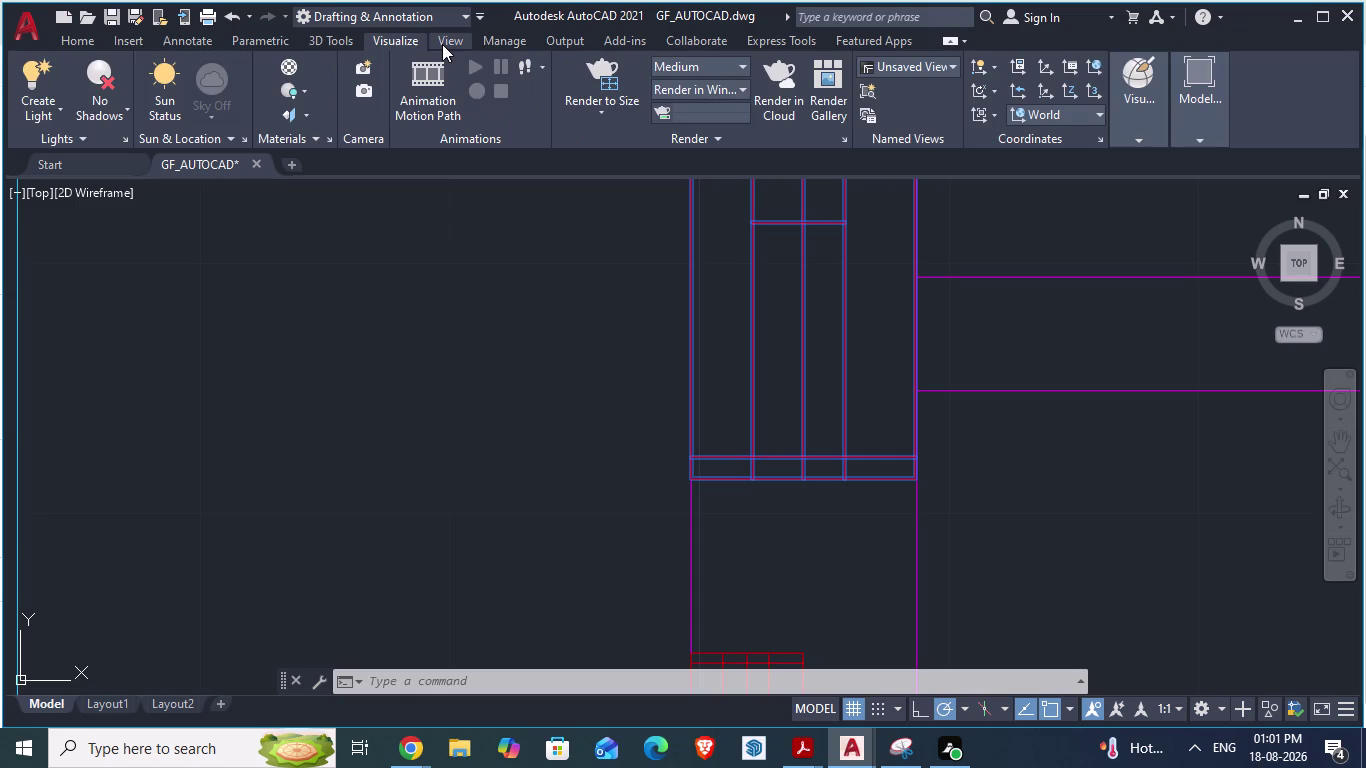
click(442, 44)
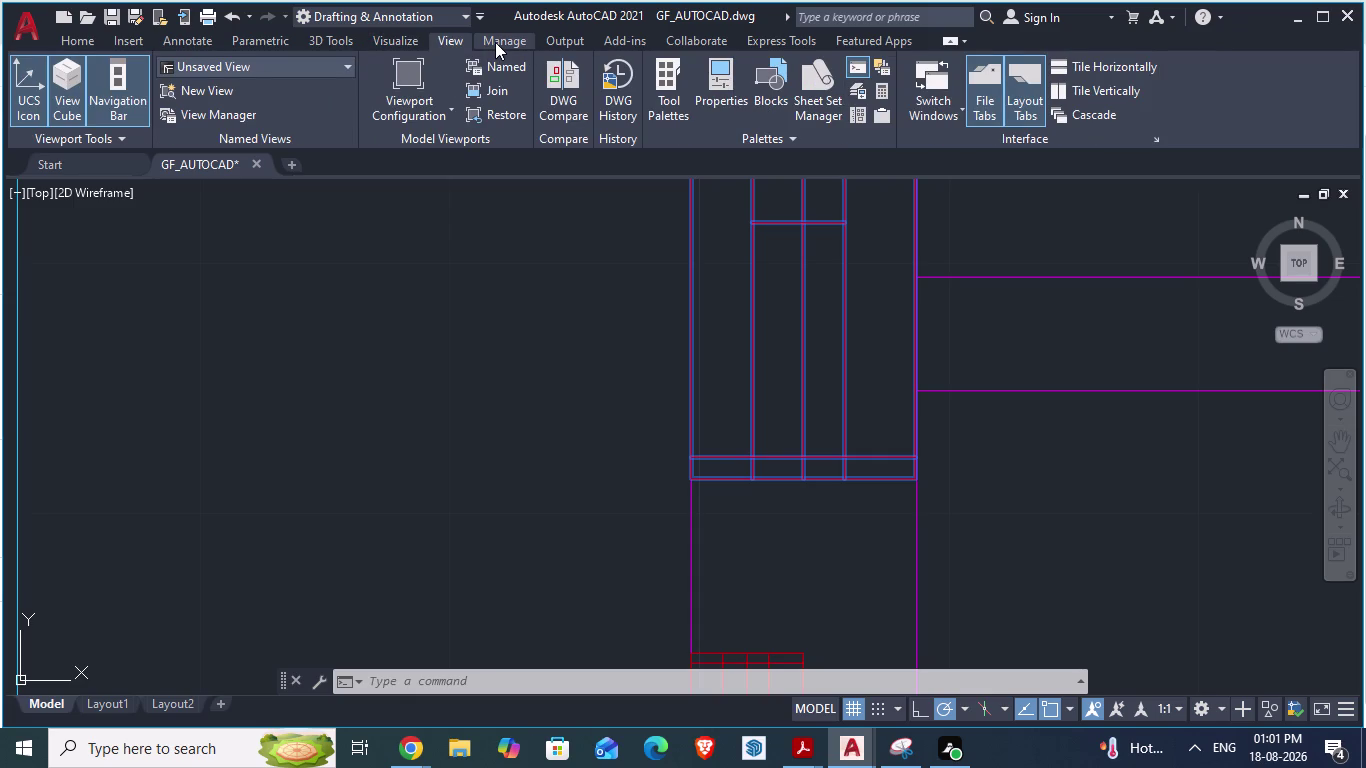
click(495, 42)
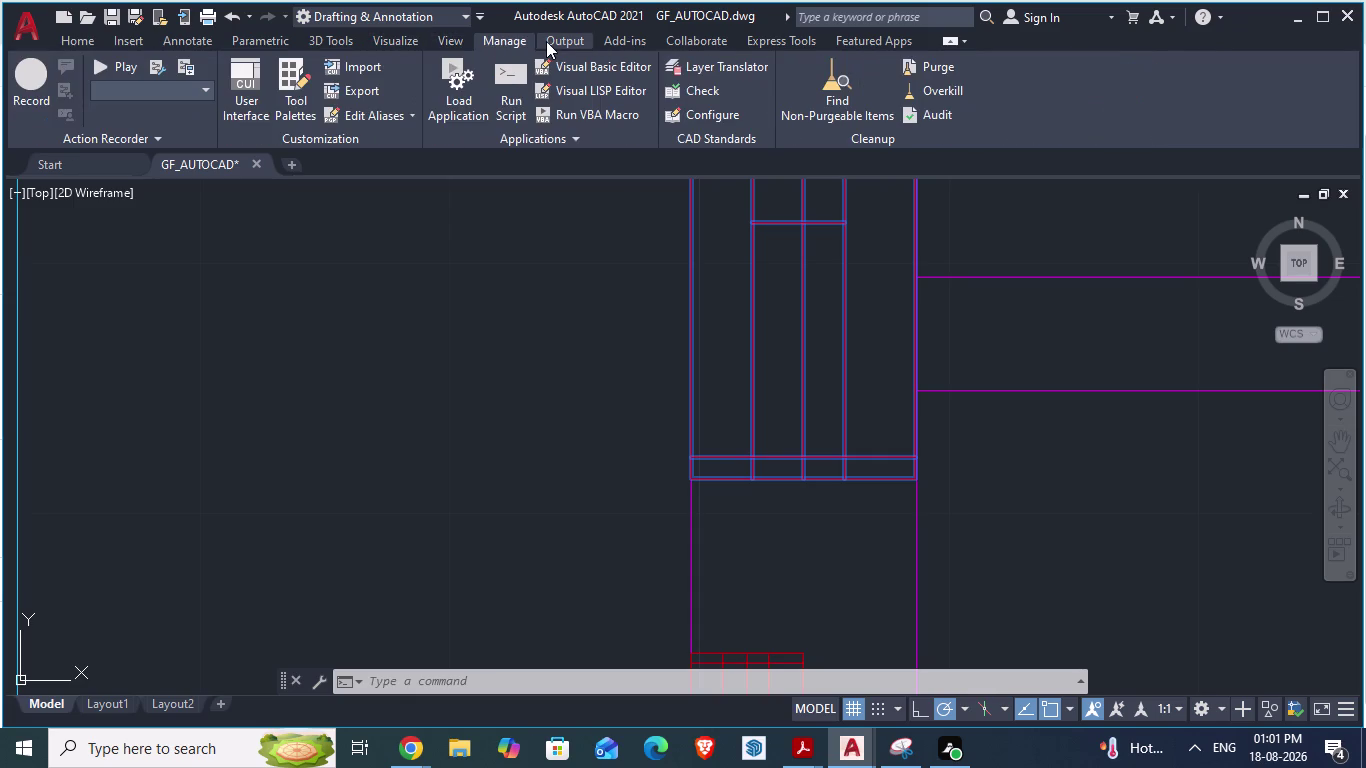
click(546, 41)
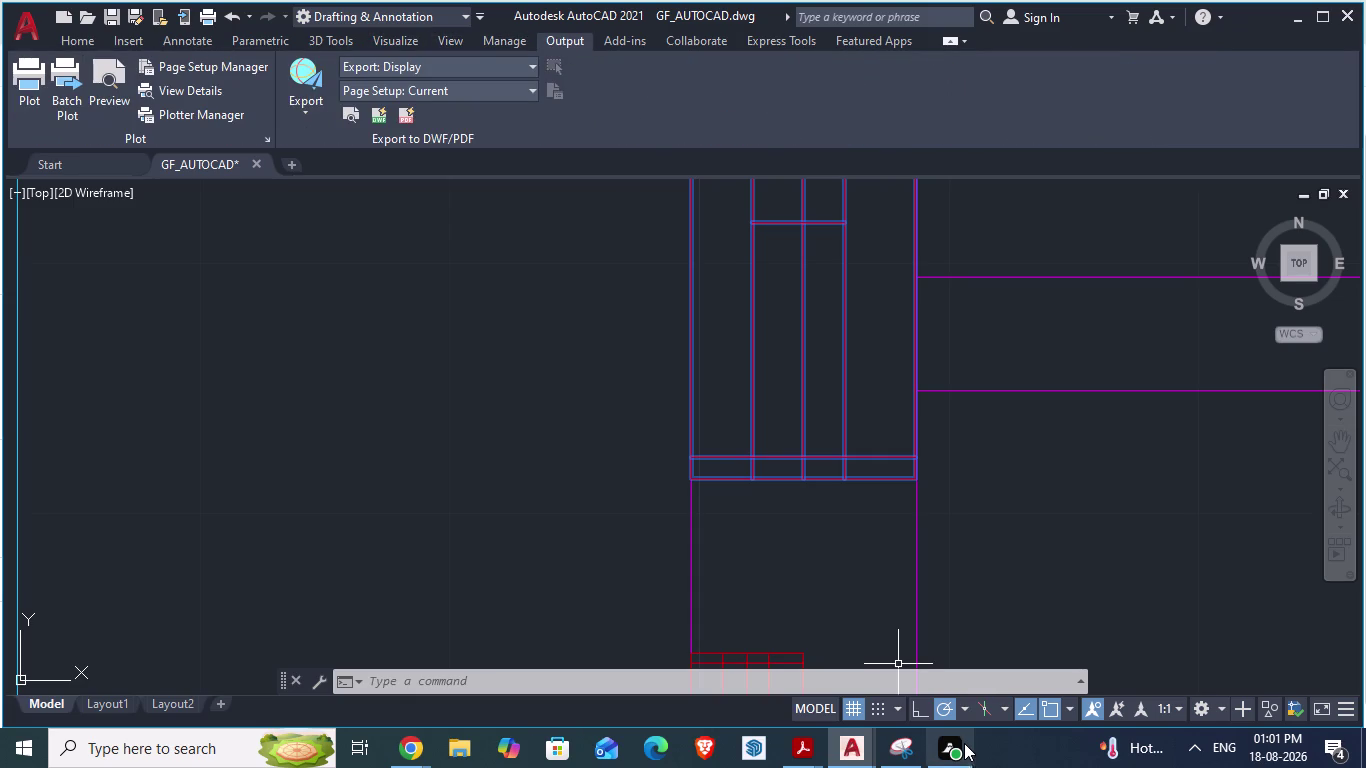